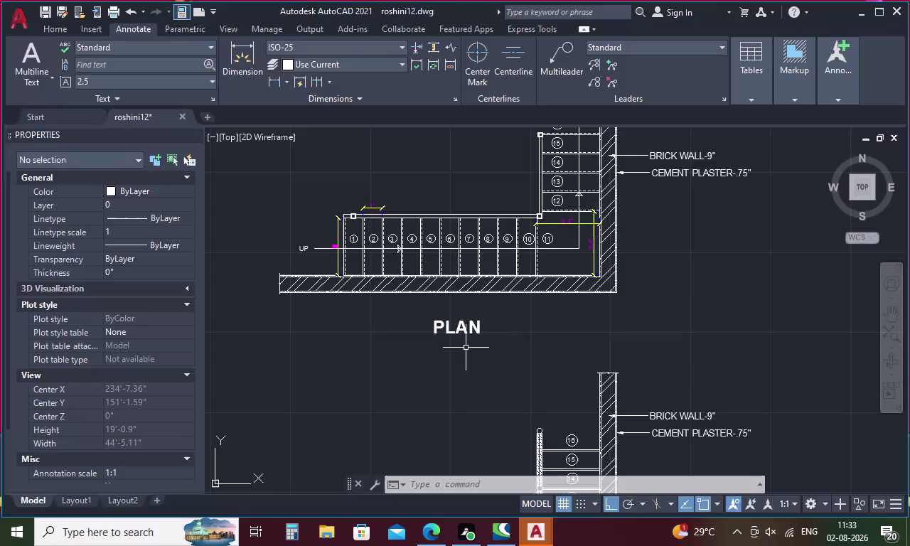
Cancel the pending trim/extend prompt and quick-save roshini12.dwg.
key(shift+p)
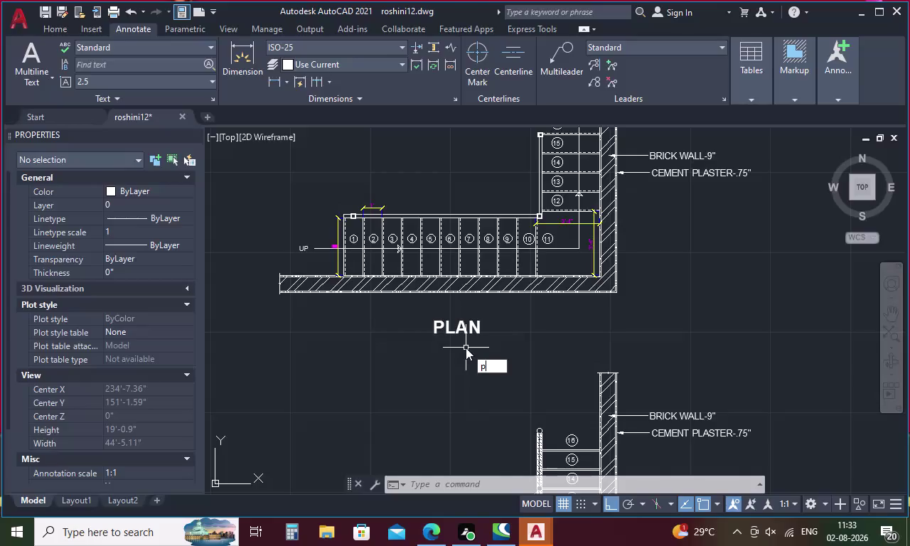
key(BackSpace)
key(ctrl+p)
key(BackSpace)
key(Escape)
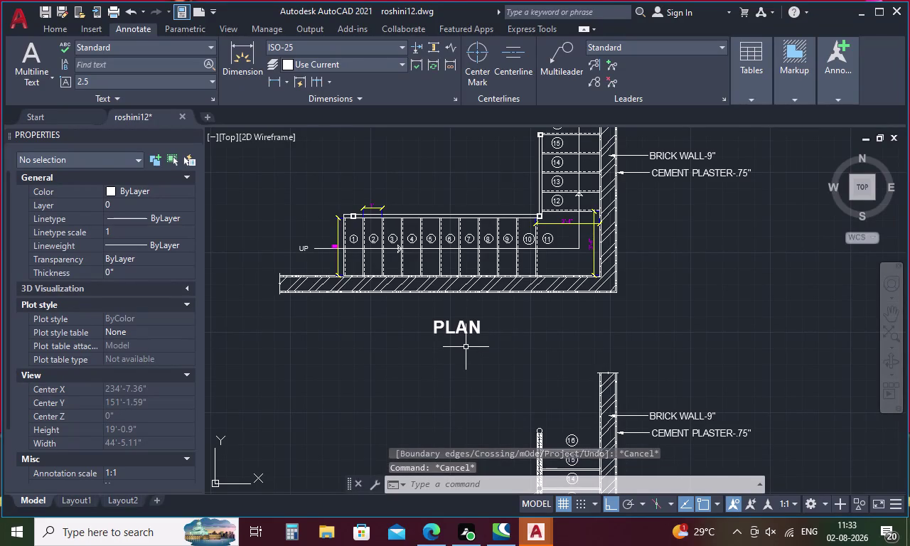
key(ctrl+s)
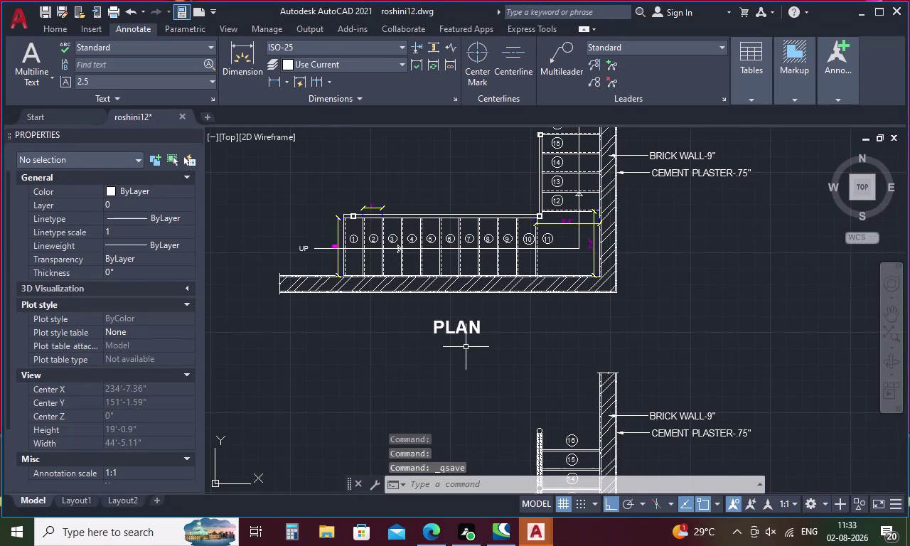
key(ctrl+s)
key(ctrl+p)
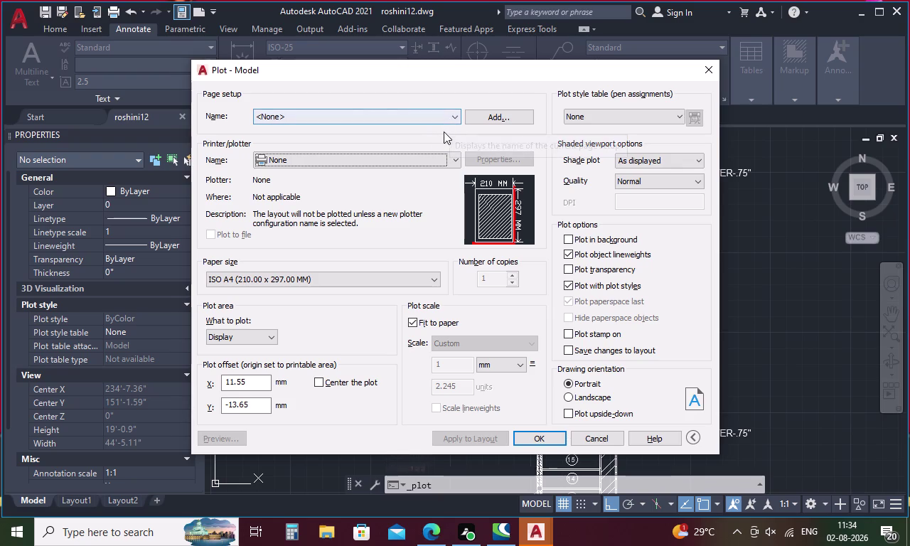
Choose AutoCAD PDF (High Quality Print).pc3 as the plotter.
click(456, 161)
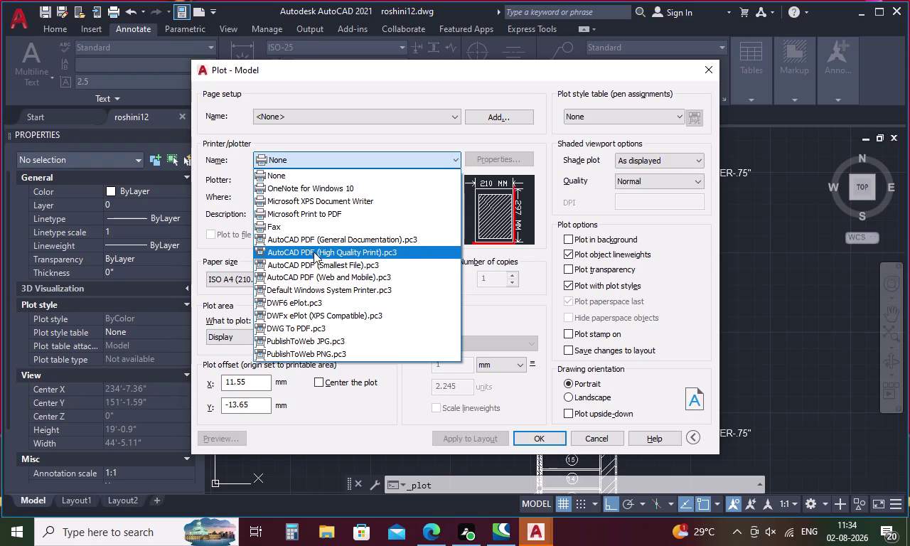
click(317, 253)
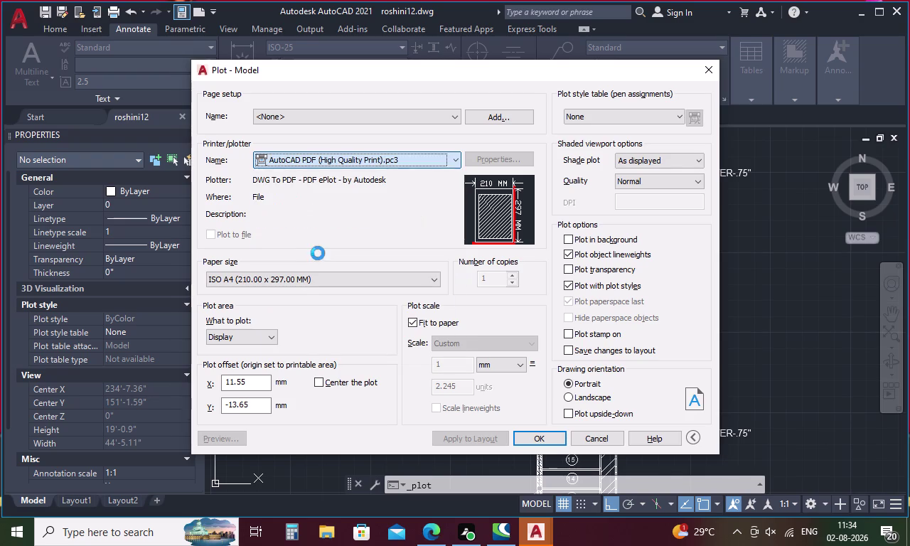
click(537, 437)
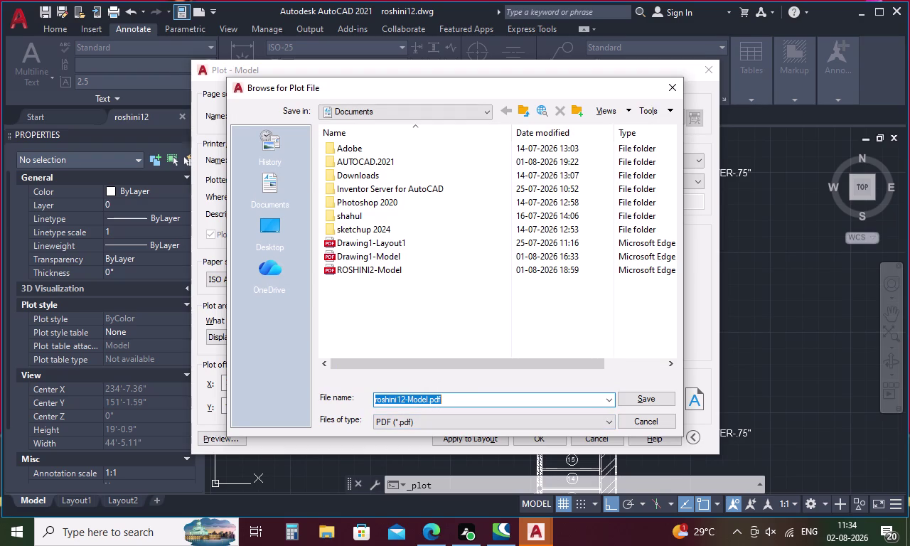
Save the plotted PDF as ROSHINI123.
key(BackSpace)
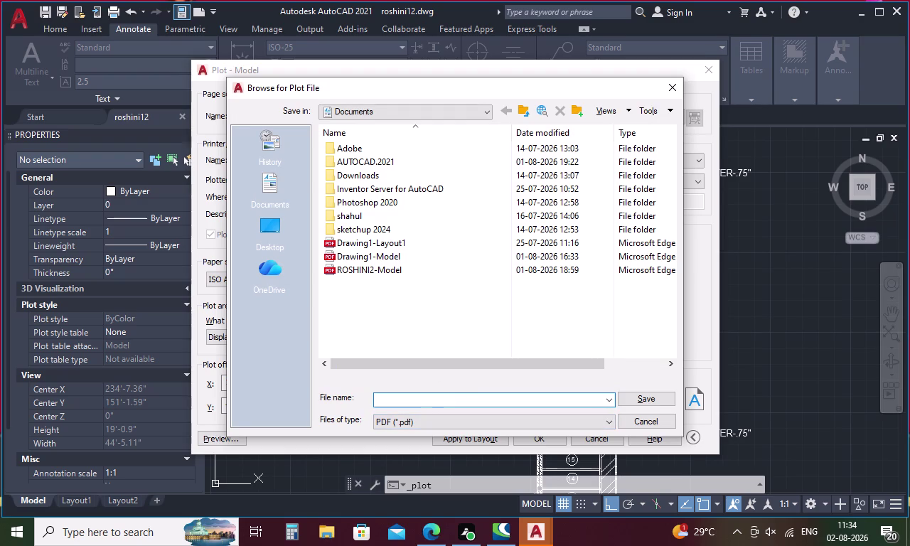
text(ROSH)
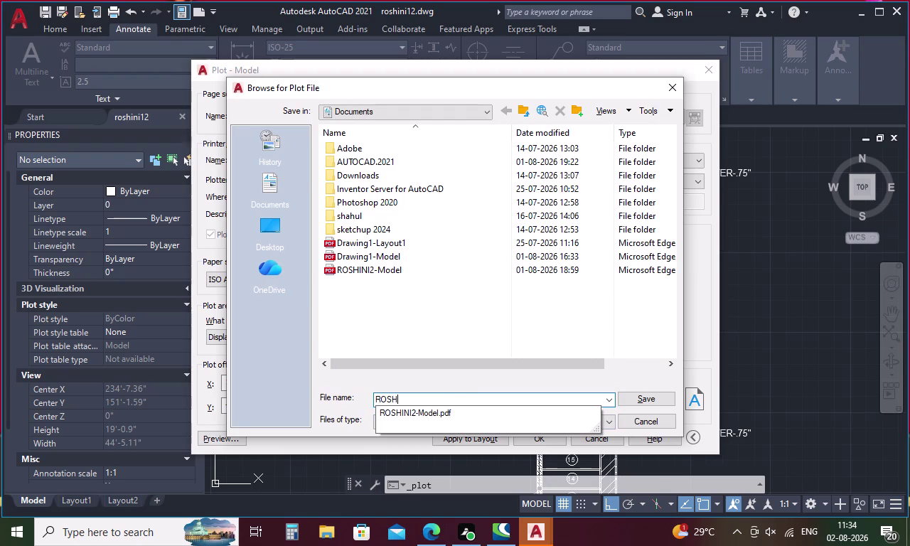
text(INI)
text(1)
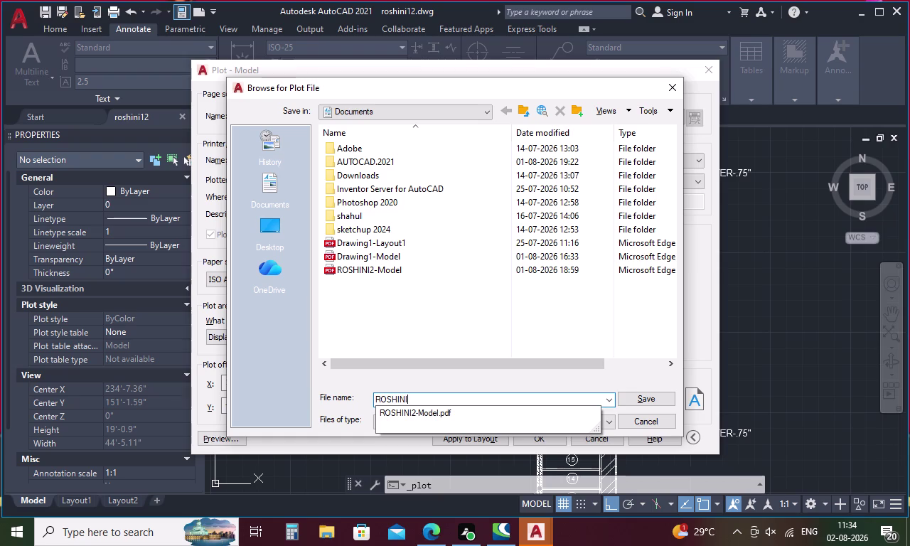
text(23)
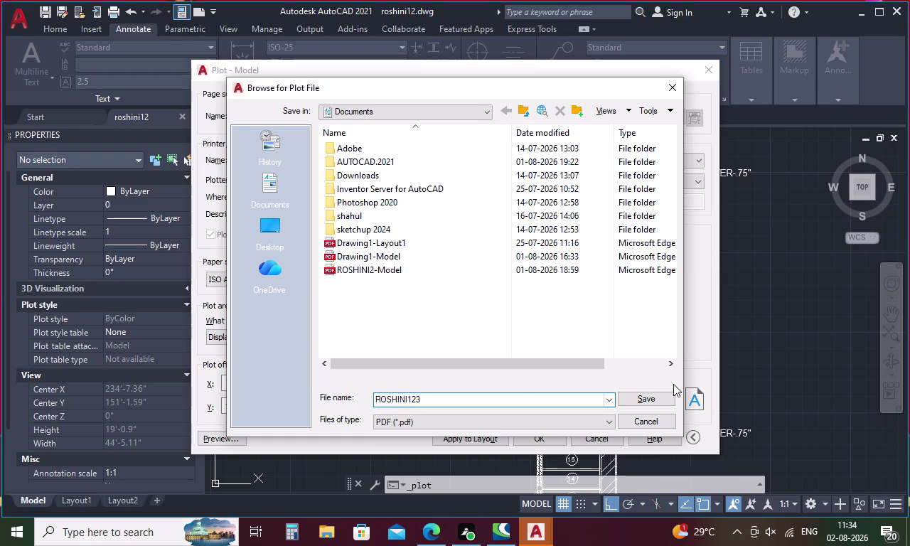
click(661, 397)
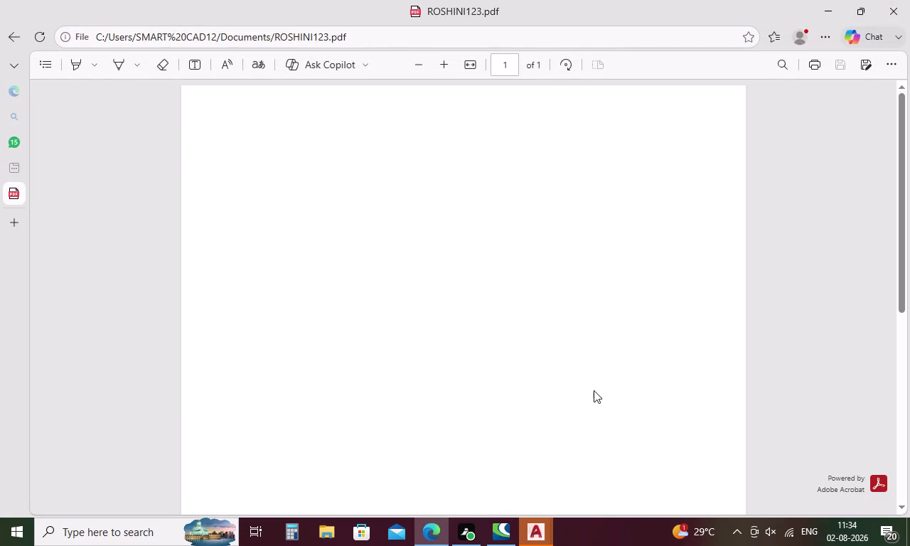
Scroll through ROSHINI123.pdf in Edge to inspect the plotted staircase PLAN.
scroll(down, 3)
scroll(down, 3)
scroll(down, 3)
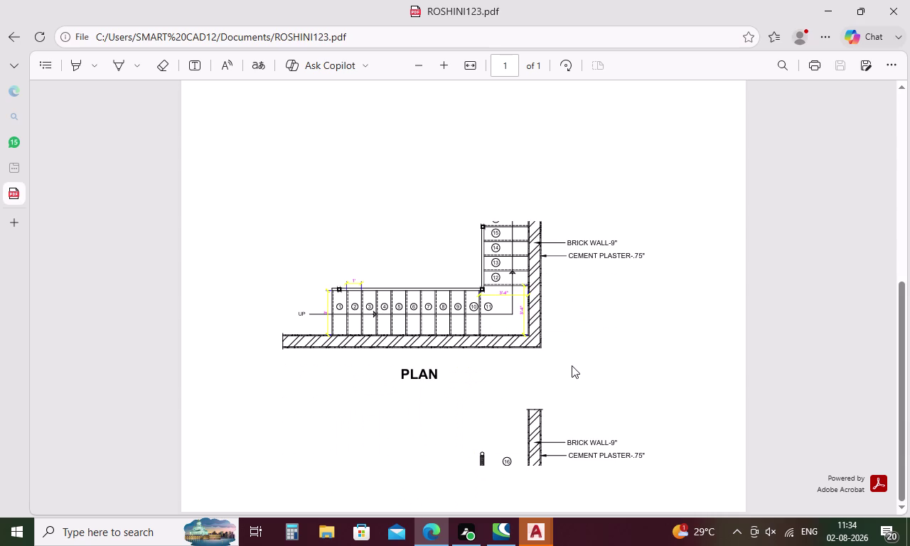
scroll(up, 3)
scroll(up, 3)
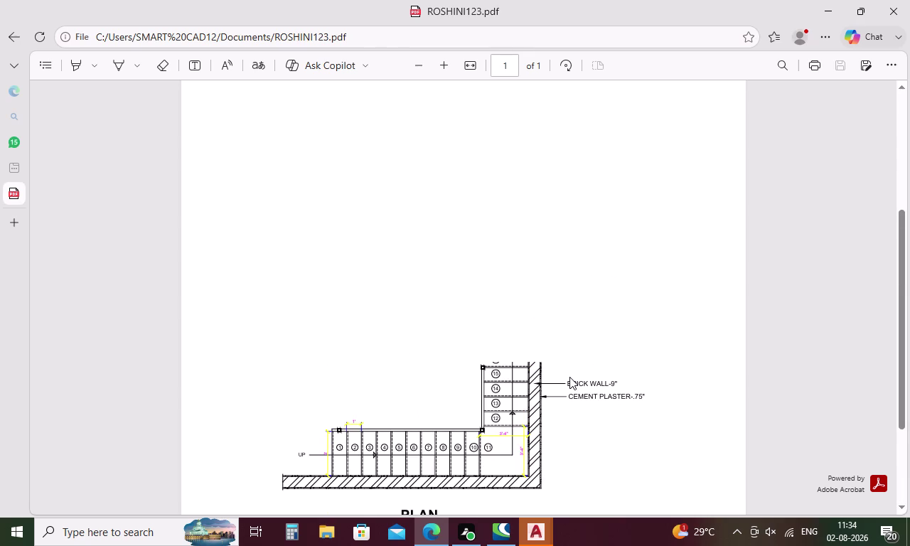
scroll(up, 3)
scroll(down, 3)
scroll(down, 3)
scroll(down, 3)
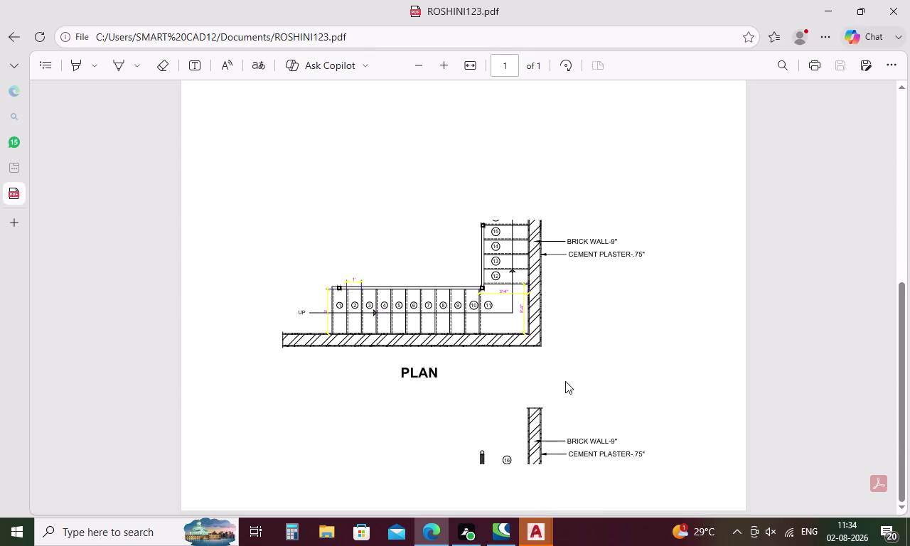
scroll(up, 3)
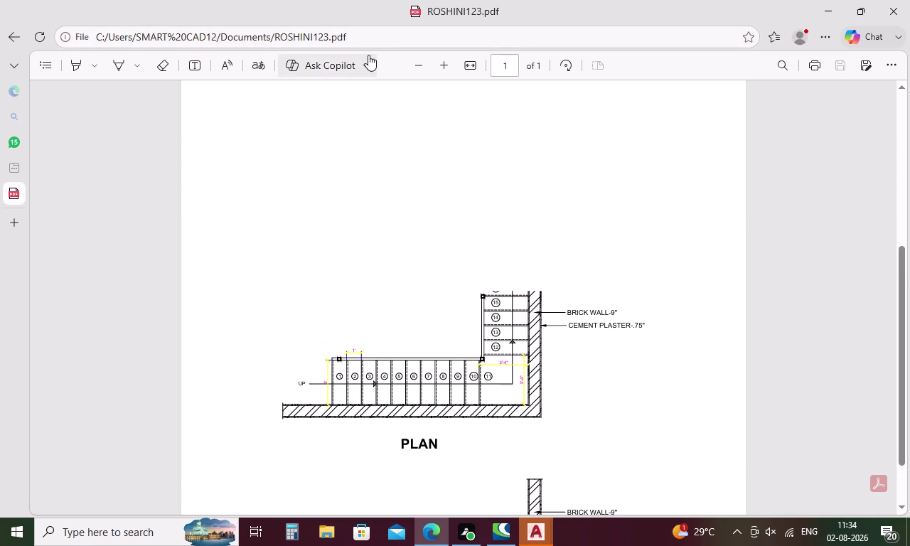
click(538, 529)
click(449, 474)
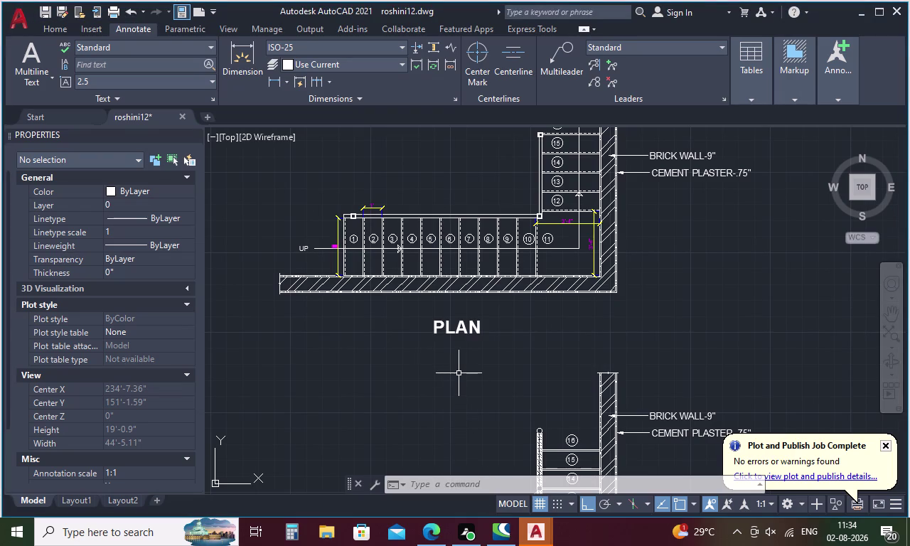
key(ctrl+p)
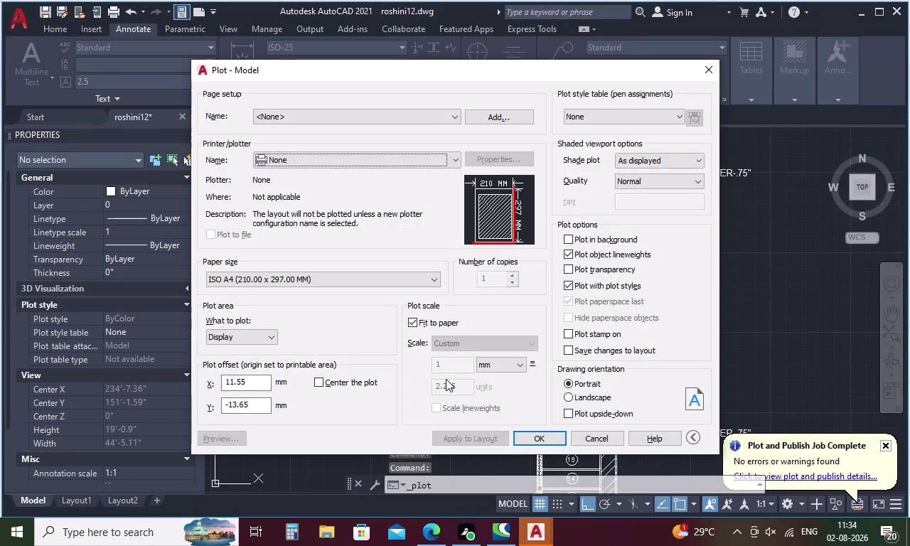
click(453, 155)
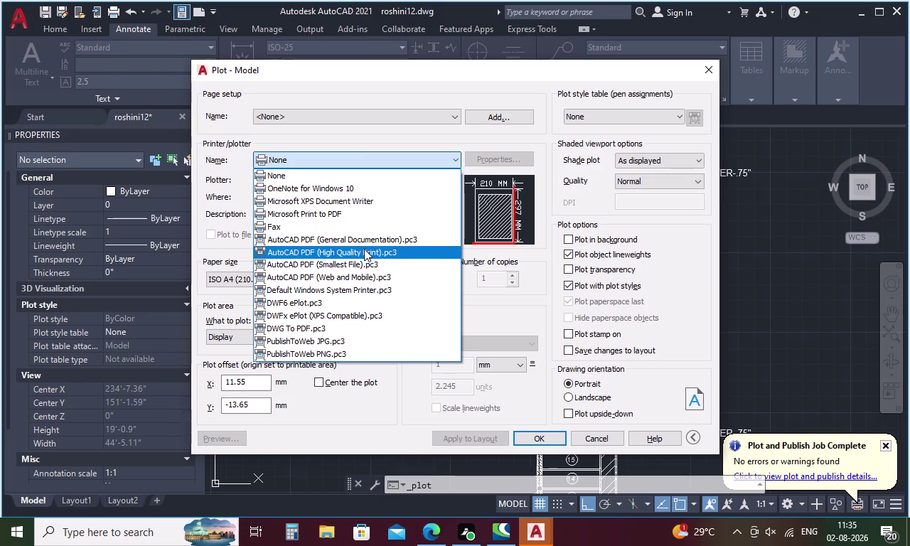
key(Escape)
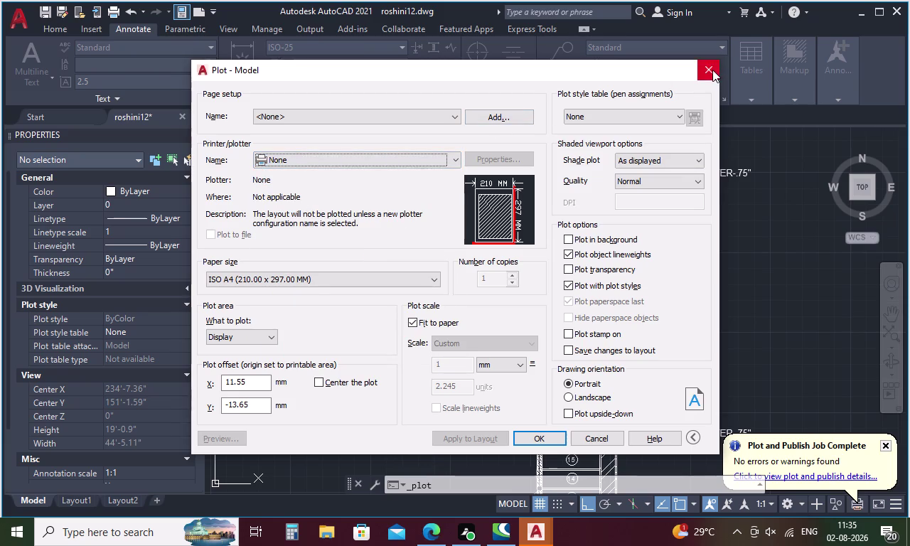
click(712, 69)
scroll(down, 3)
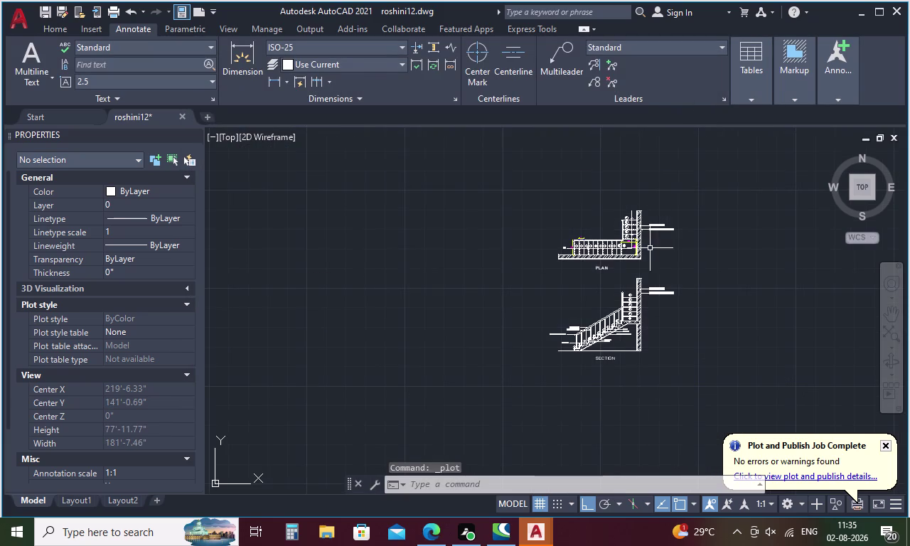
drag(681, 196, 410, 156)
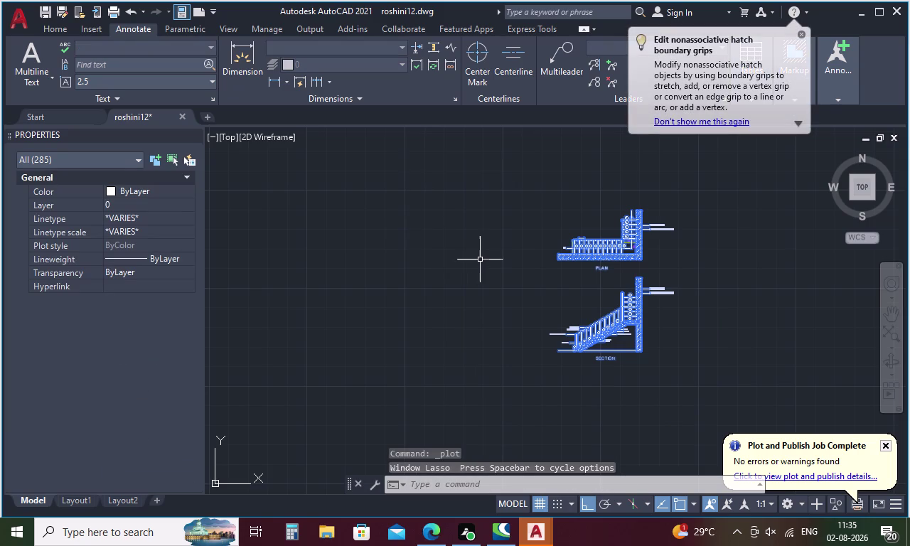
key(ctrl+p)
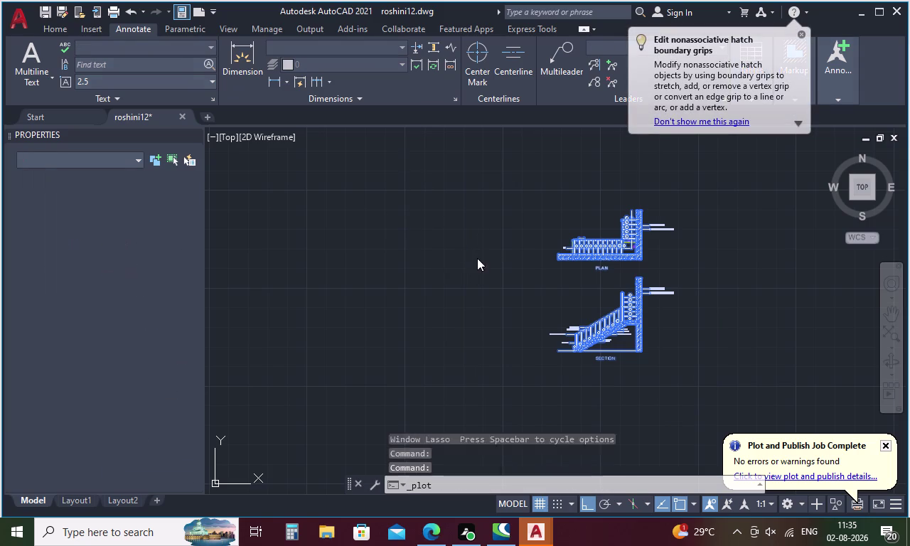
click(452, 158)
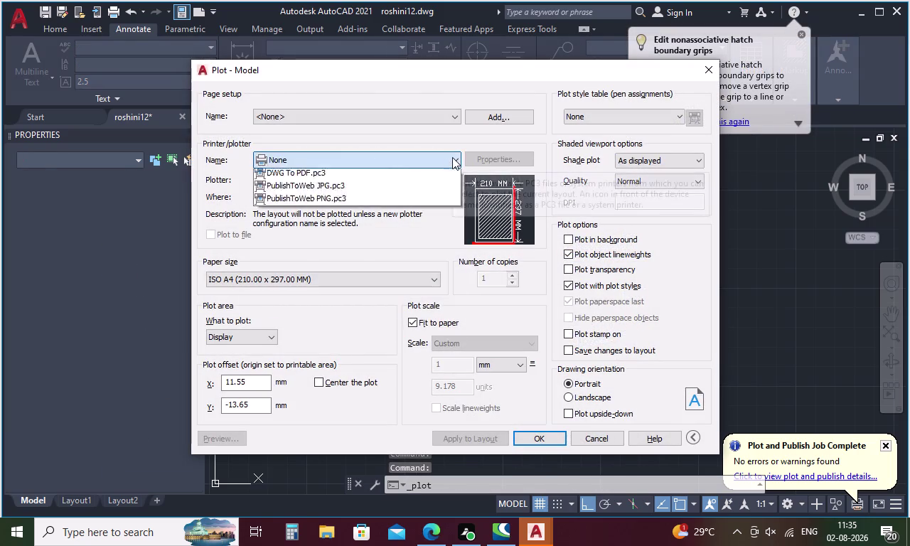
Plot with AutoCAD PDF (High Quality Print) and clear the suggested file name.
click(368, 252)
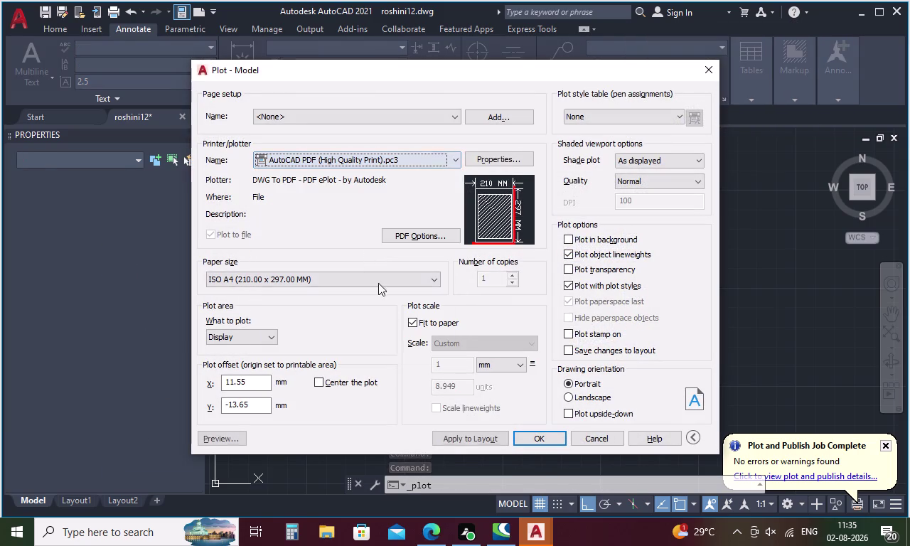
click(539, 439)
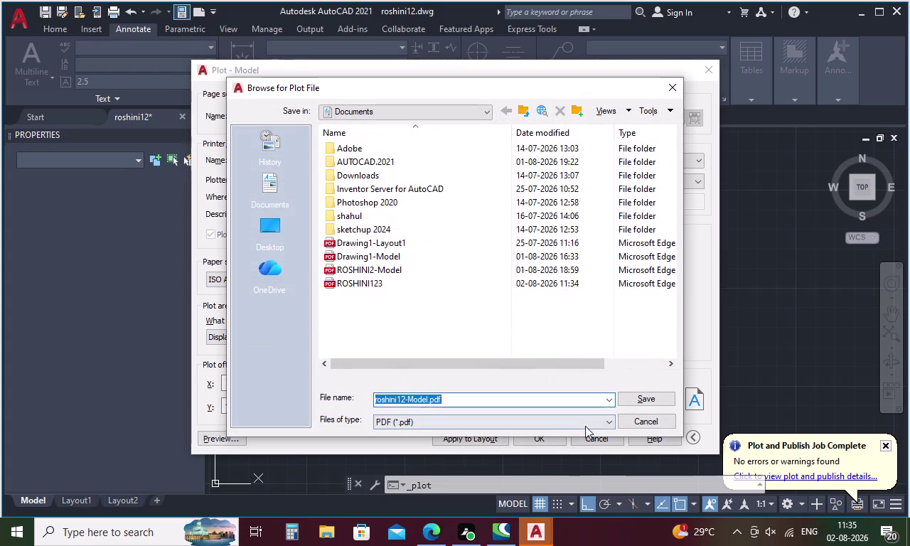
click(540, 393)
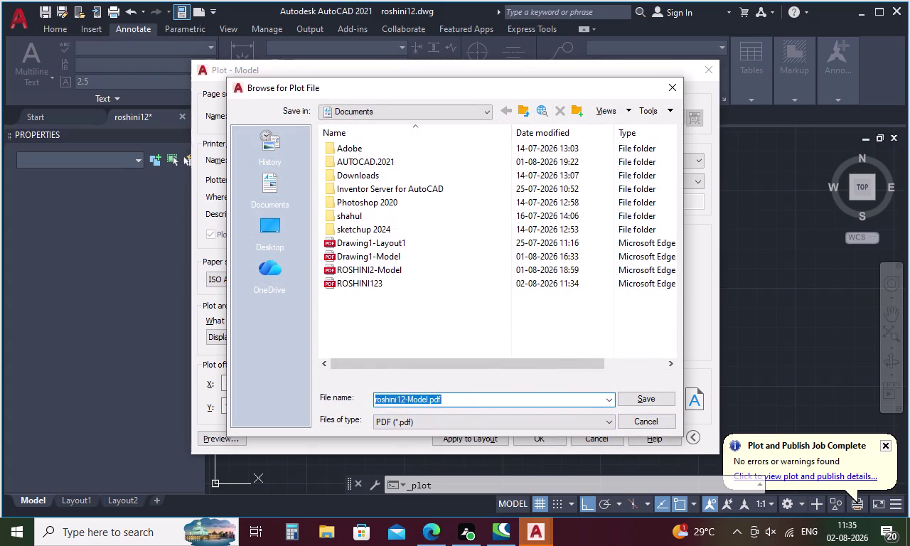
click(460, 397)
key(BackSpace)
key(BackSpace)
key(BackSpace)
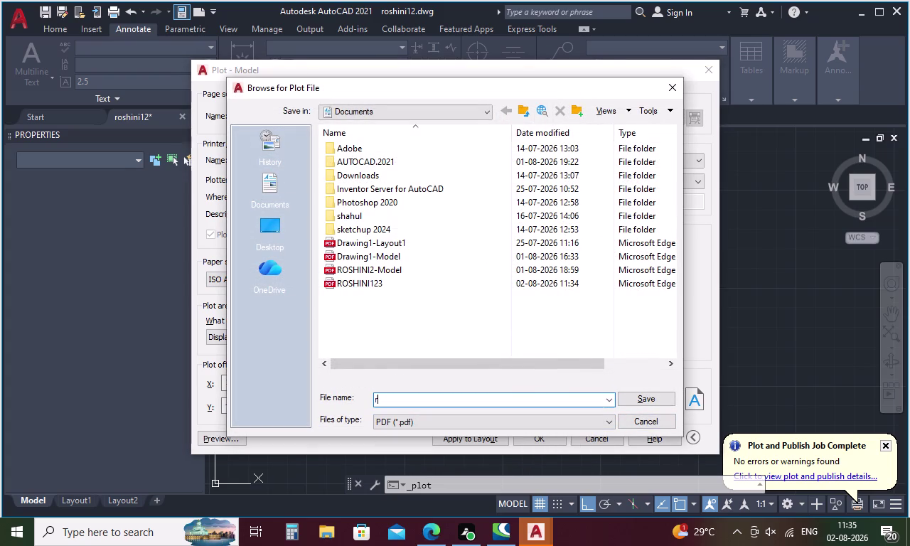
Enter ROSHINI1234 as the PDF file name and save it.
text(RO)
text(S)
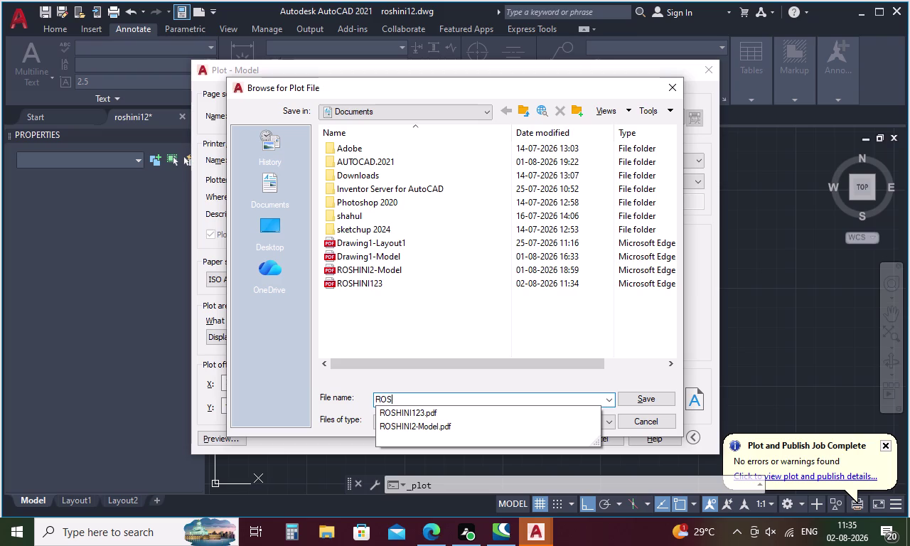
text(HINI1)
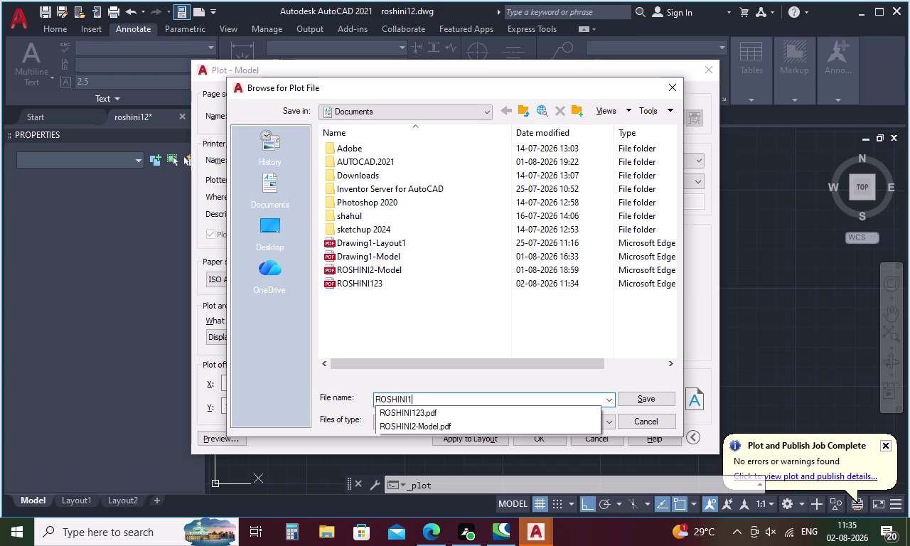
text(23)
key(4)
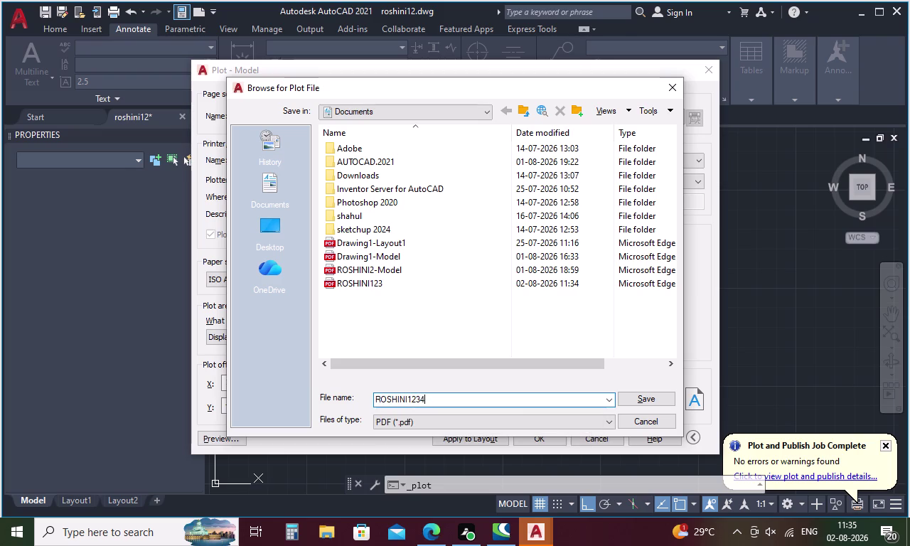
click(640, 400)
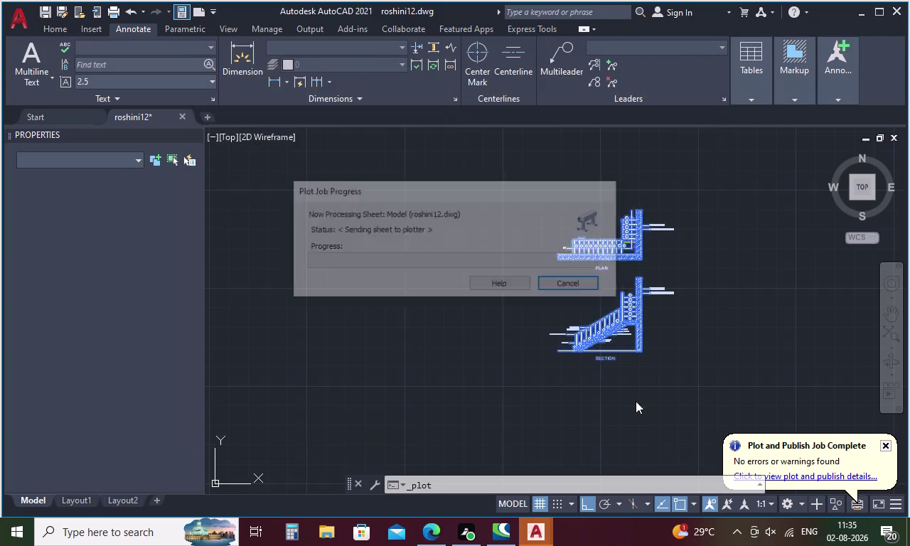
scroll(down, 3)
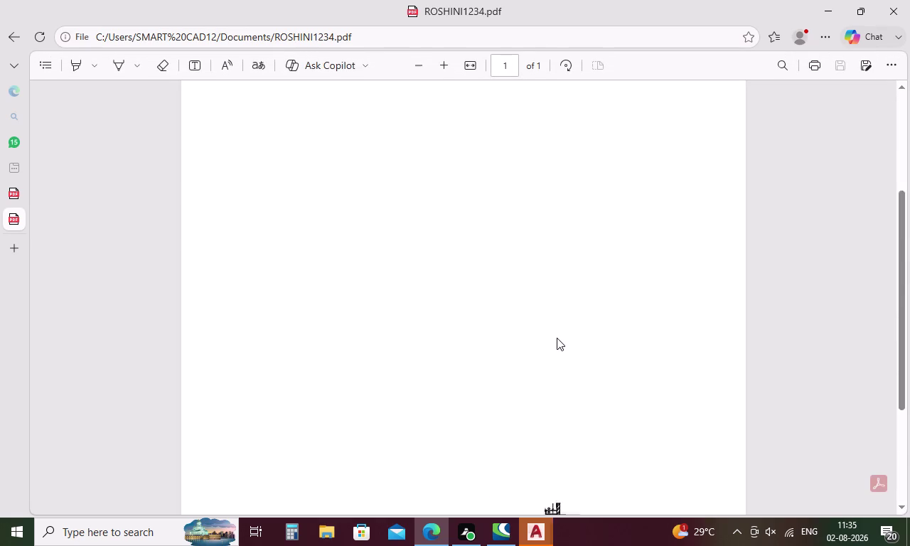
Scroll ROSHINI1234.pdf in Edge until the staircase plan and section are visible.
scroll(down, 3)
scroll(up, 3)
scroll(down, 3)
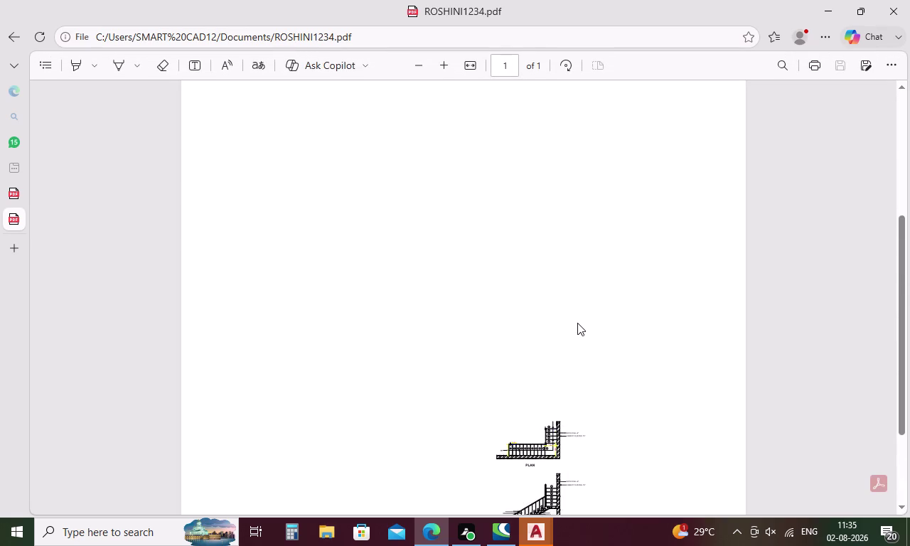
scroll(up, 3)
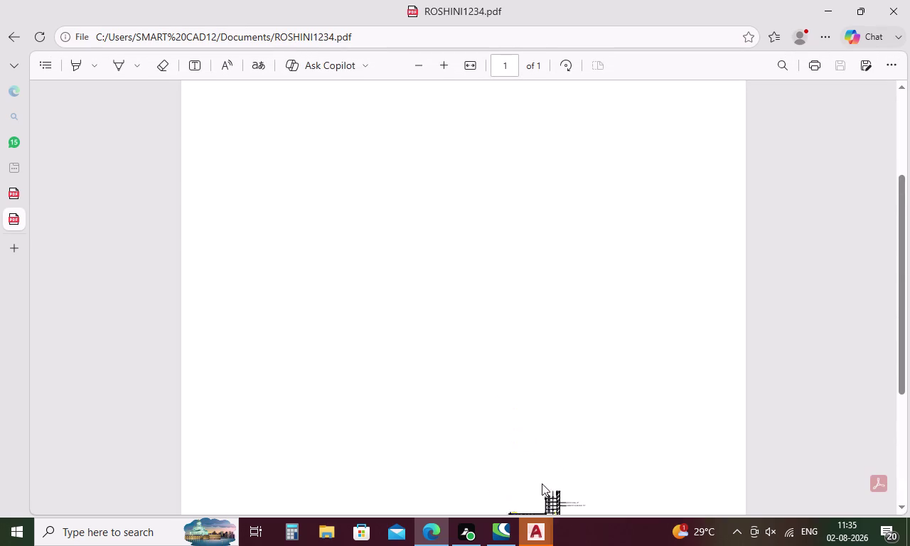
scroll(down, 3)
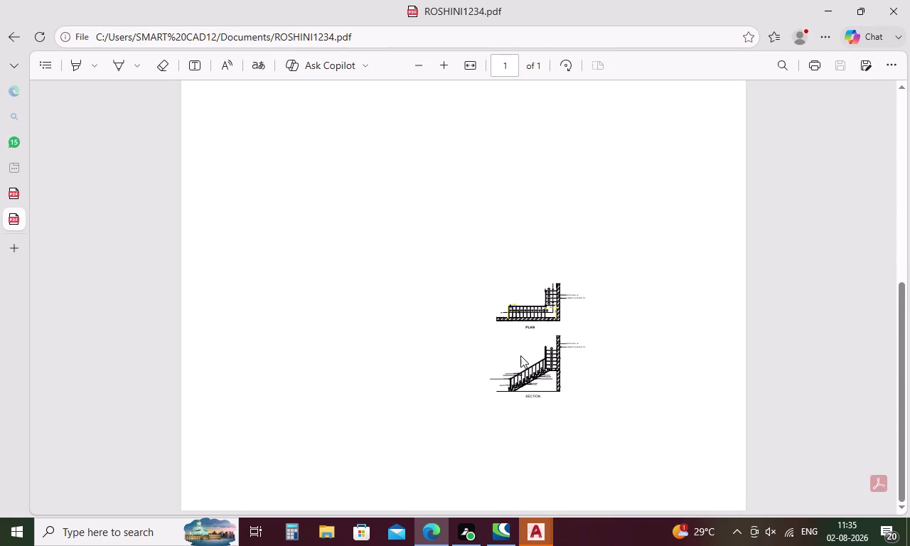